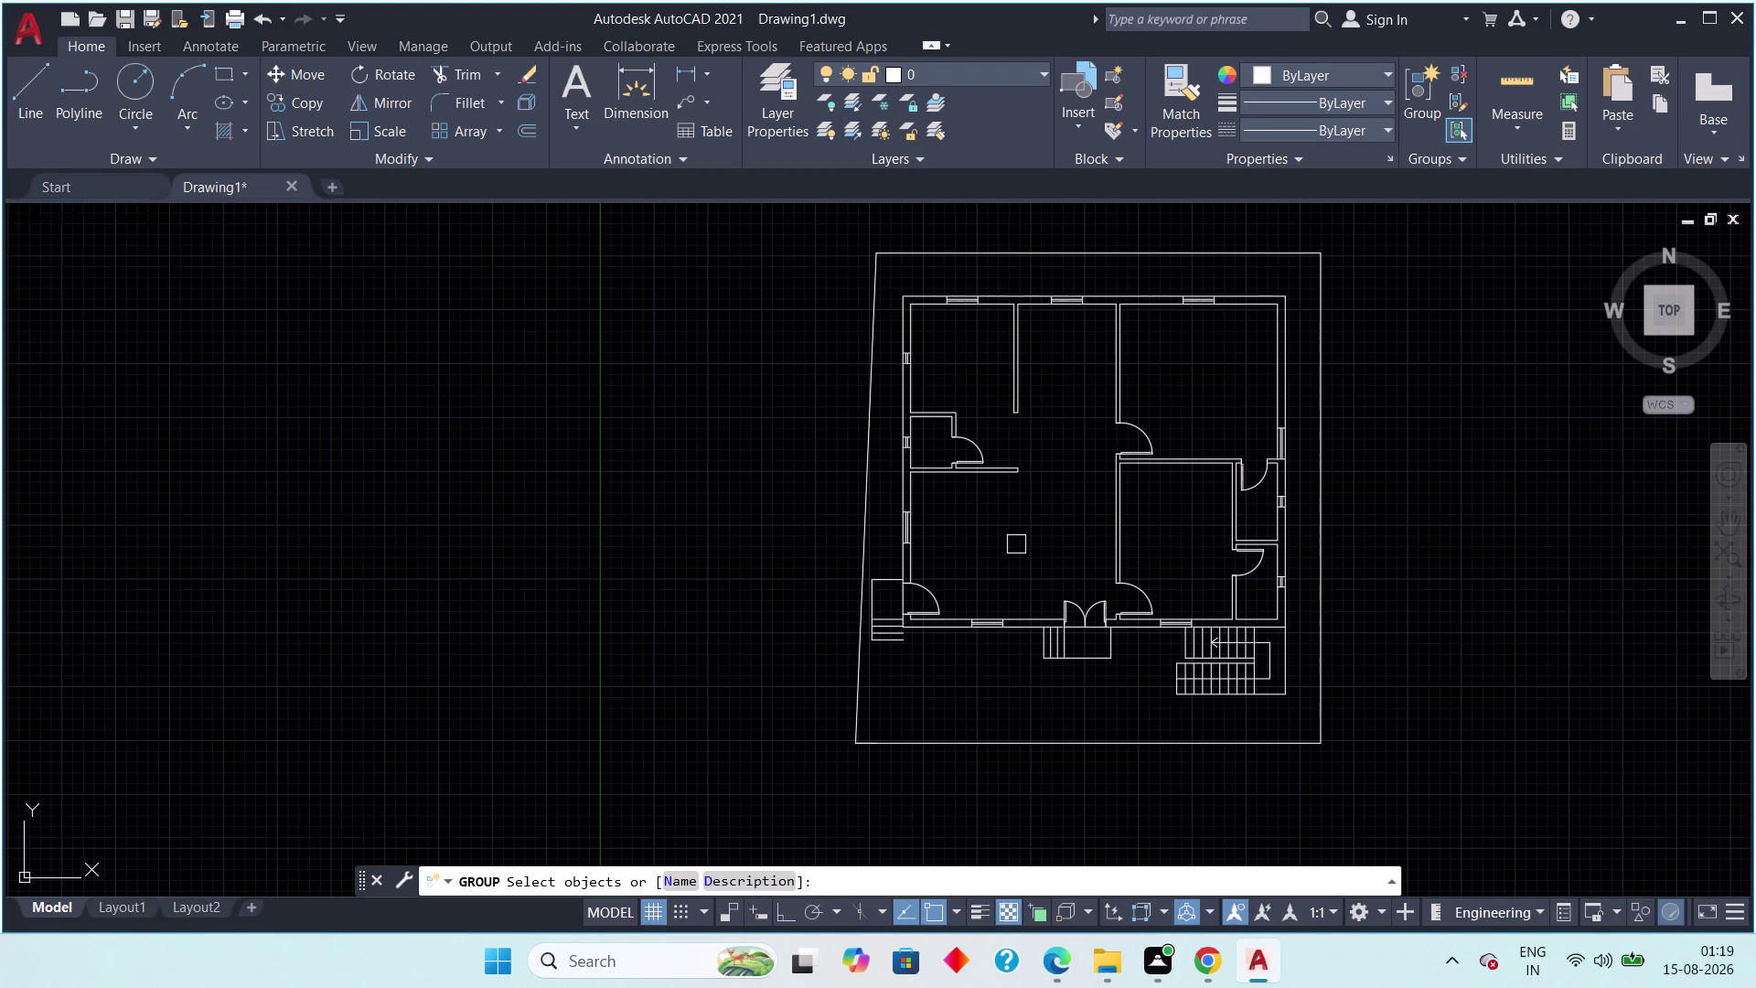
Cancel the pending GROUP command so no objects are grouped and no command stays active.
key(Escape)
key(Escape)
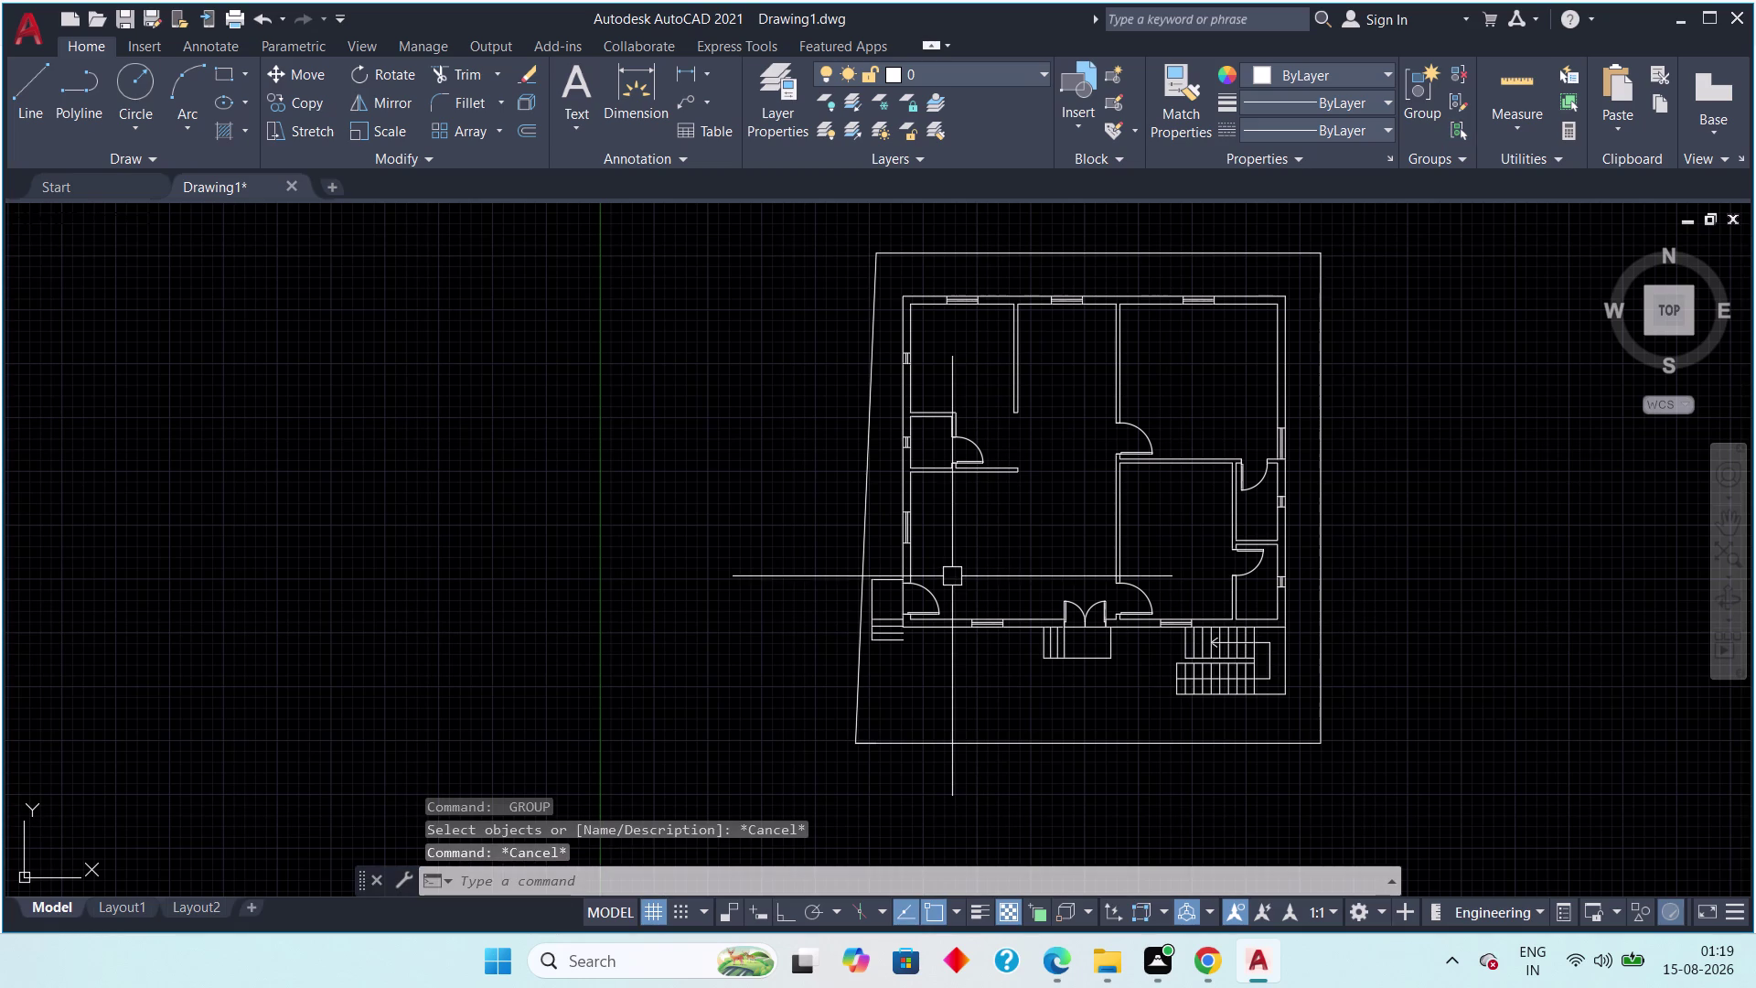